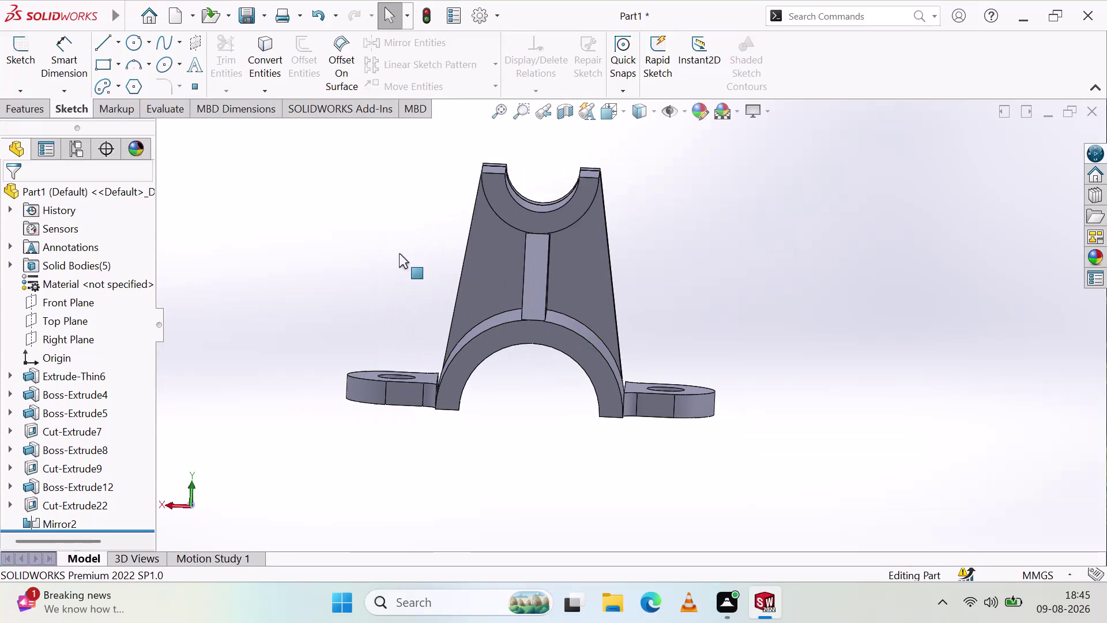
Orbit the bracket to show its cradle, ribbed web and holed mounting flanges isometrically.
middle_drag(467, 232, 463, 235)
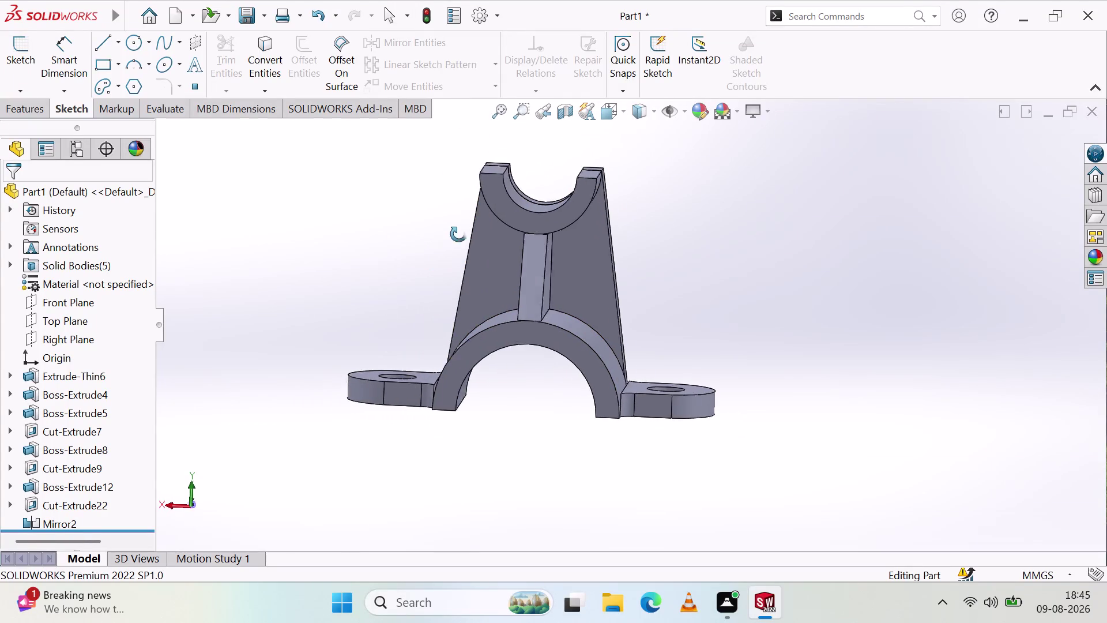
middle_drag(463, 234, 455, 259)
middle_click(456, 258)
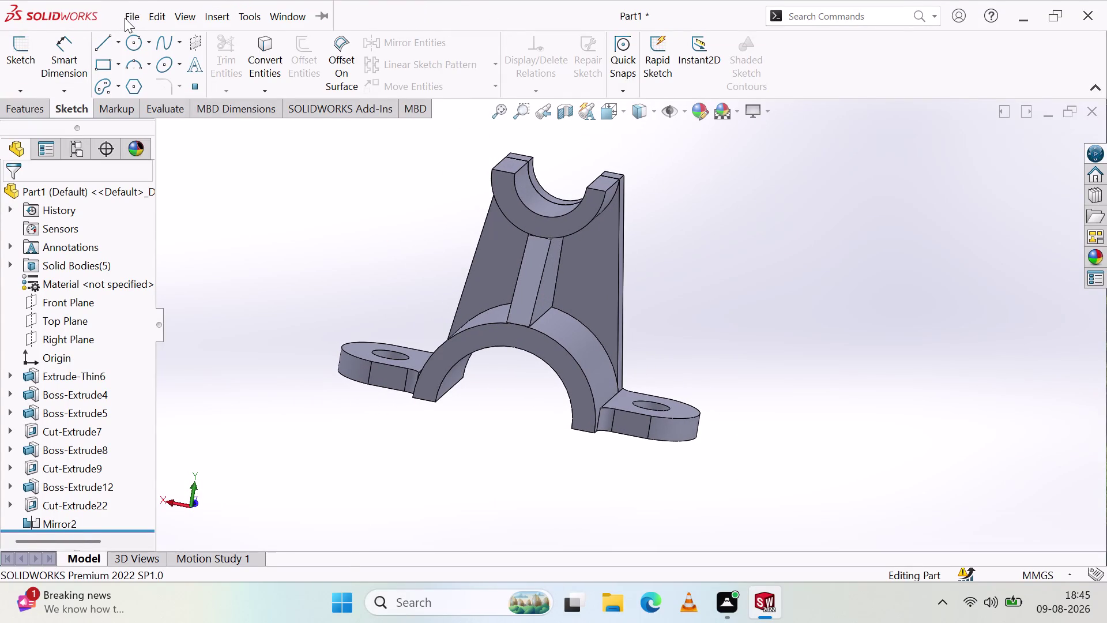
click(129, 21)
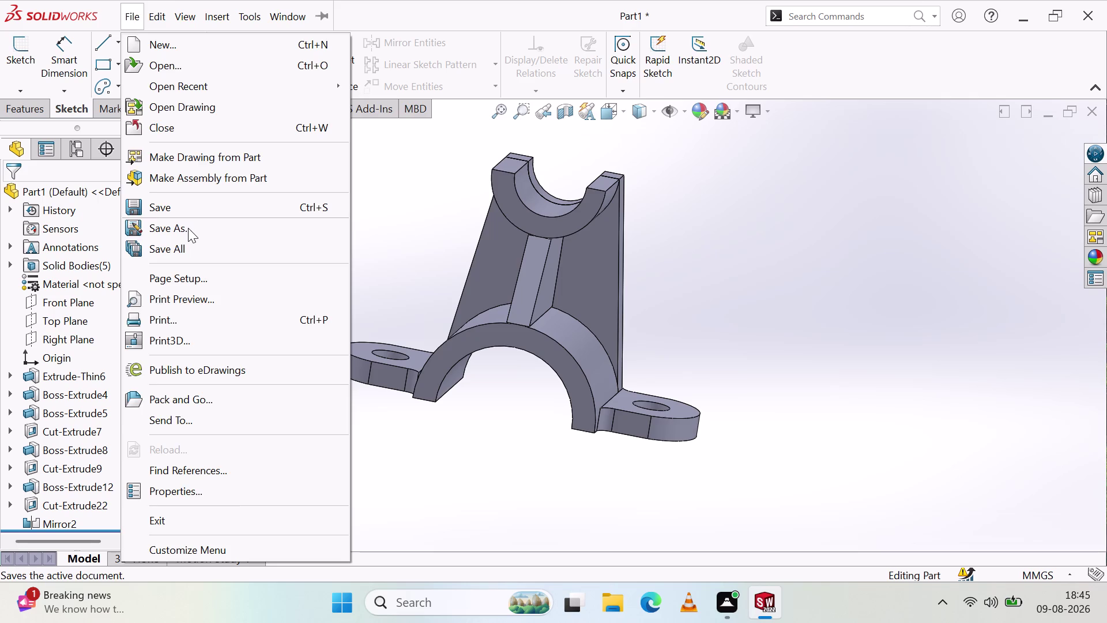
click(188, 228)
click(474, 303)
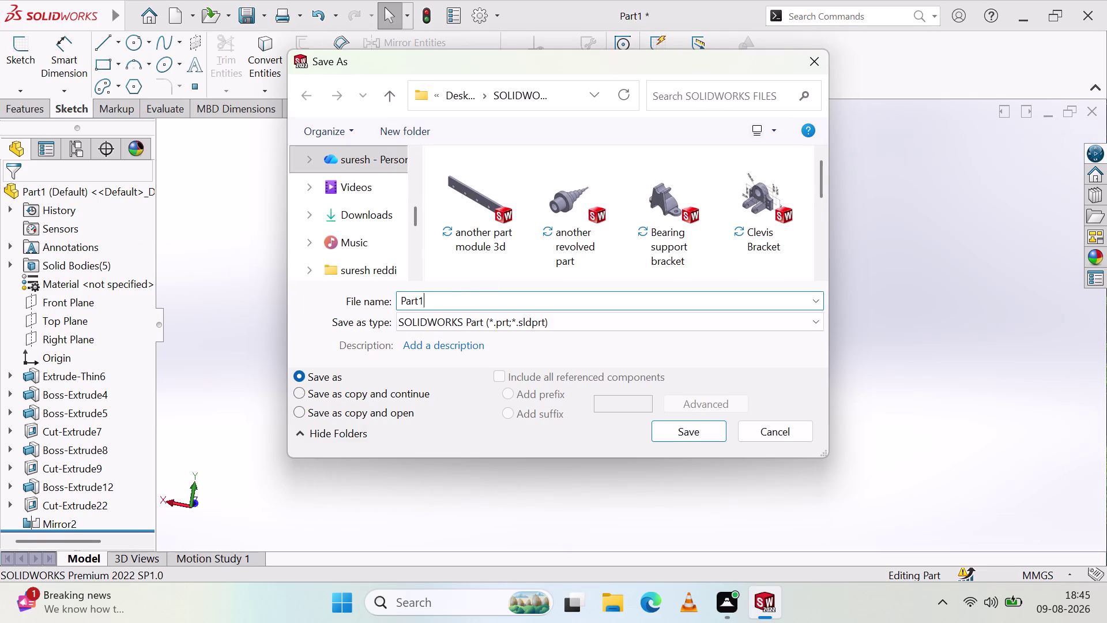
key(BackSpace)
key(BackSpace)
key(BackSpace)
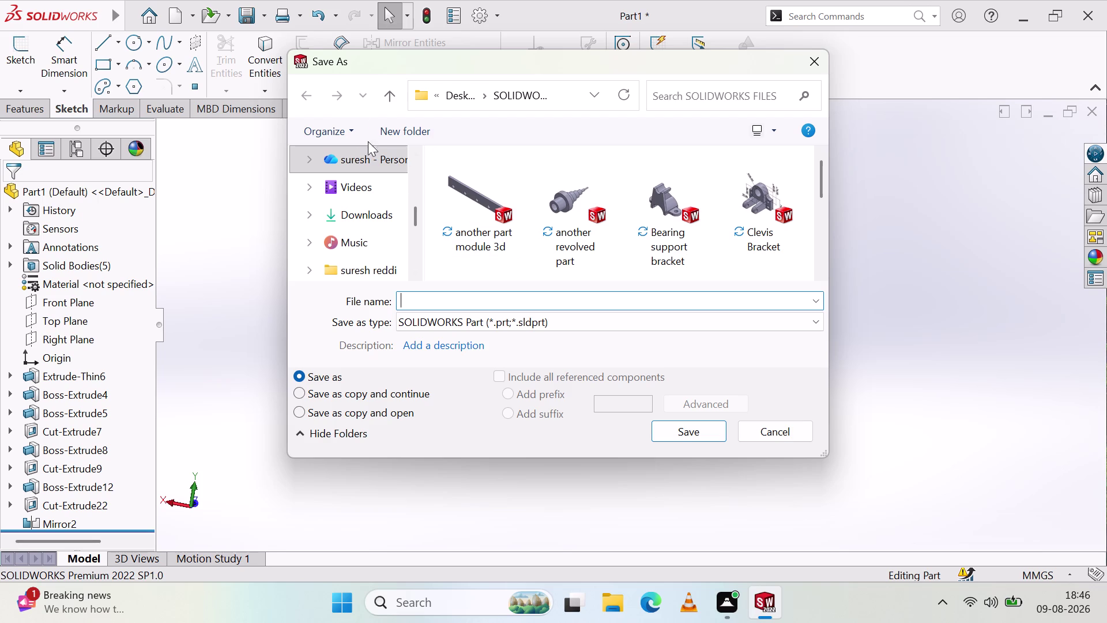
click(816, 59)
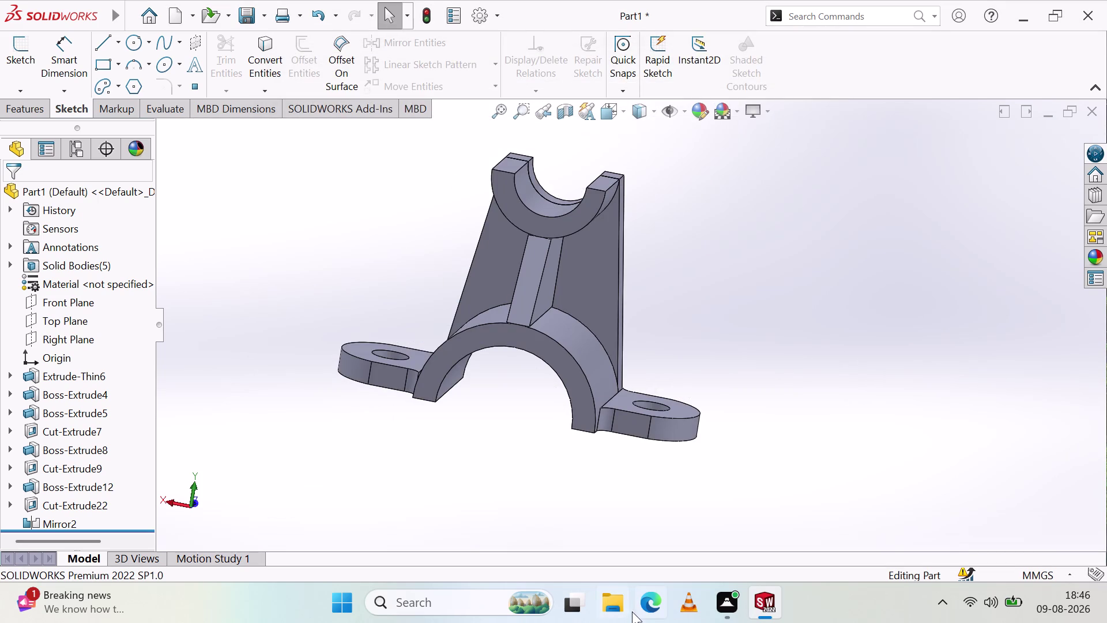